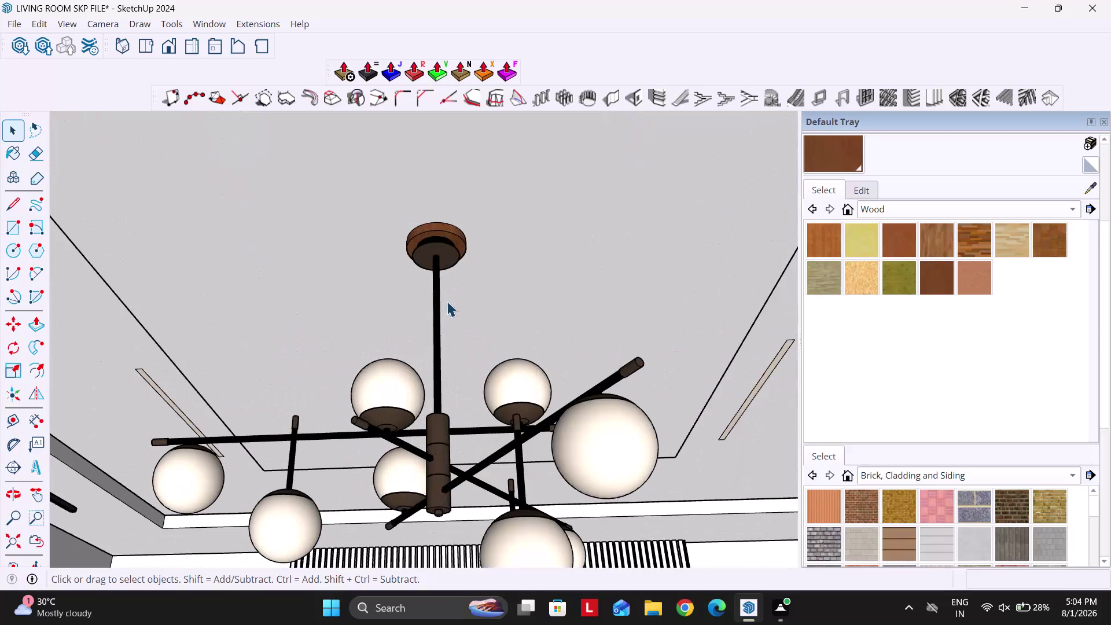
Select the chandelier and zoom out and orbit away from its close-up.
scroll(up, 3)
click(442, 251)
scroll(down, 3)
scroll(up, 3)
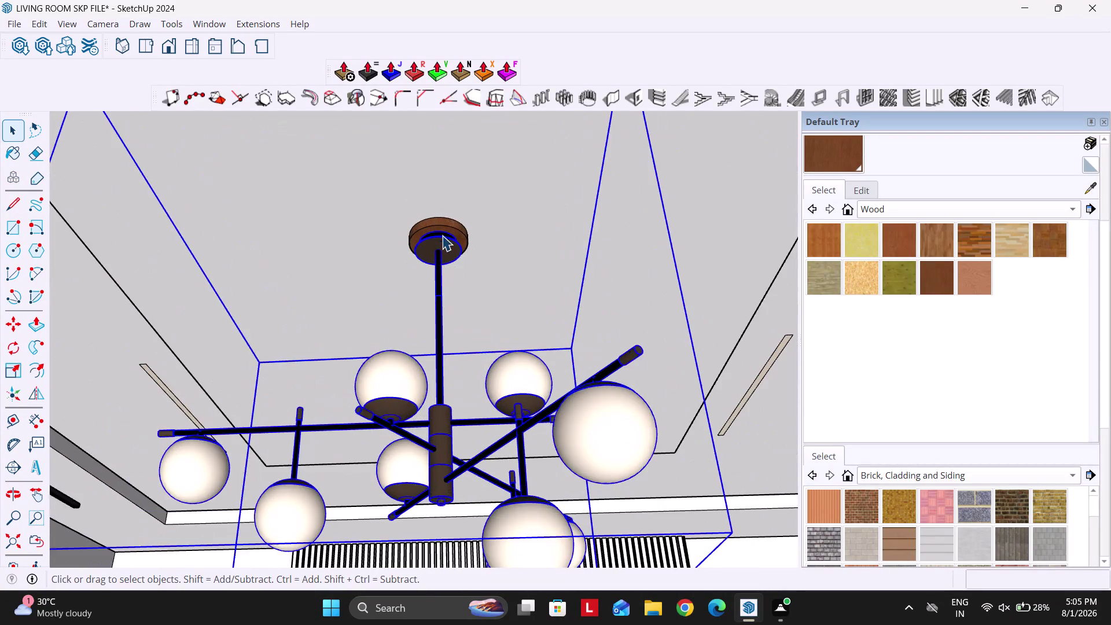
scroll(down, 3)
middle_drag(437, 304, 471, 415)
scroll(down, 3)
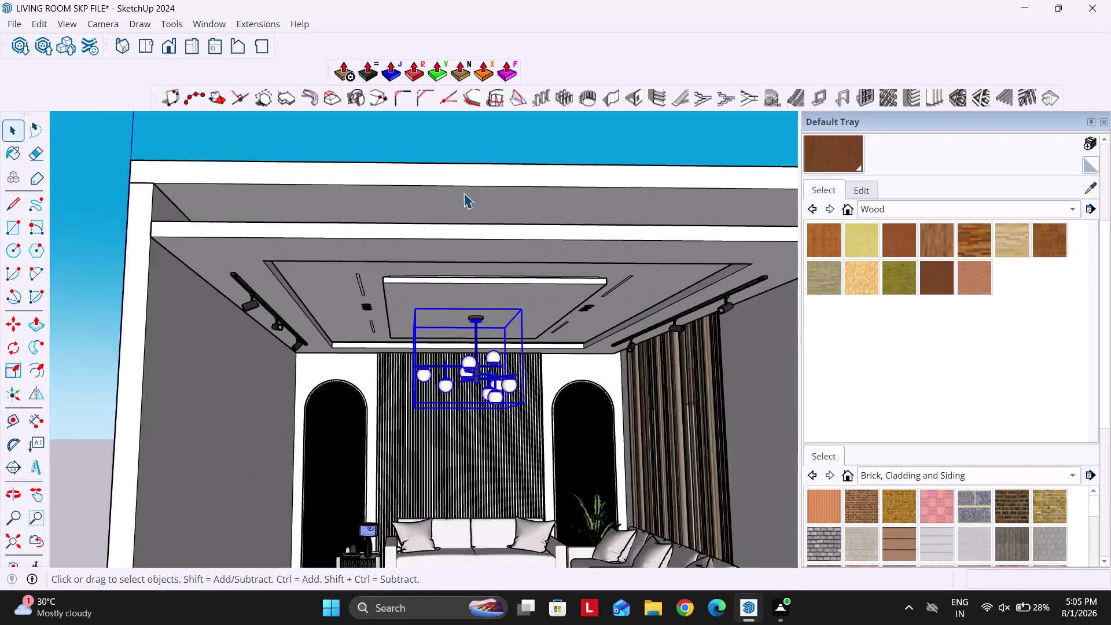
scroll(down, 3)
Orbit to view the whole room from outside and deselect the chandelier.
middle_drag(493, 236, 476, 247)
scroll(up, 3)
scroll(up, 3)
scroll(down, 3)
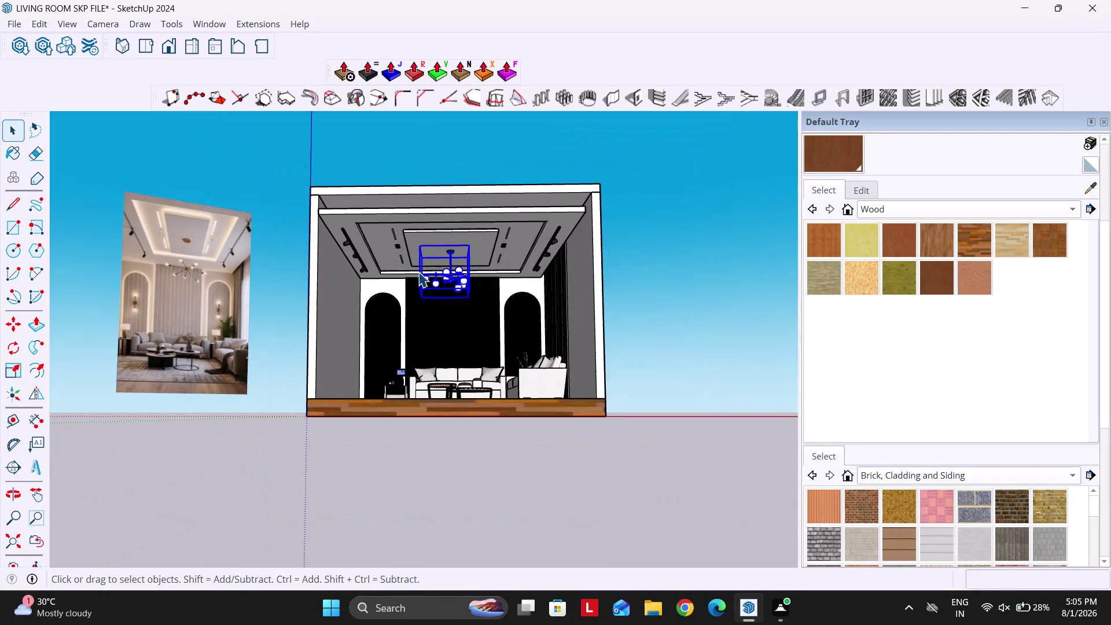
middle_drag(422, 271, 449, 282)
click(668, 259)
scroll(up, 3)
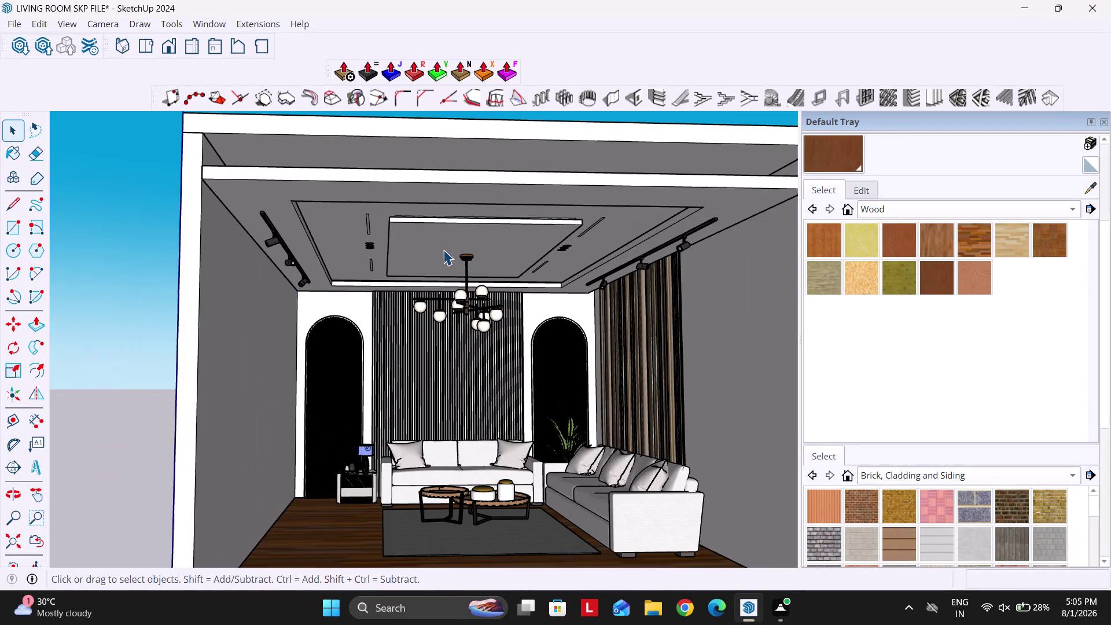
scroll(down, 3)
scroll(down, 3)
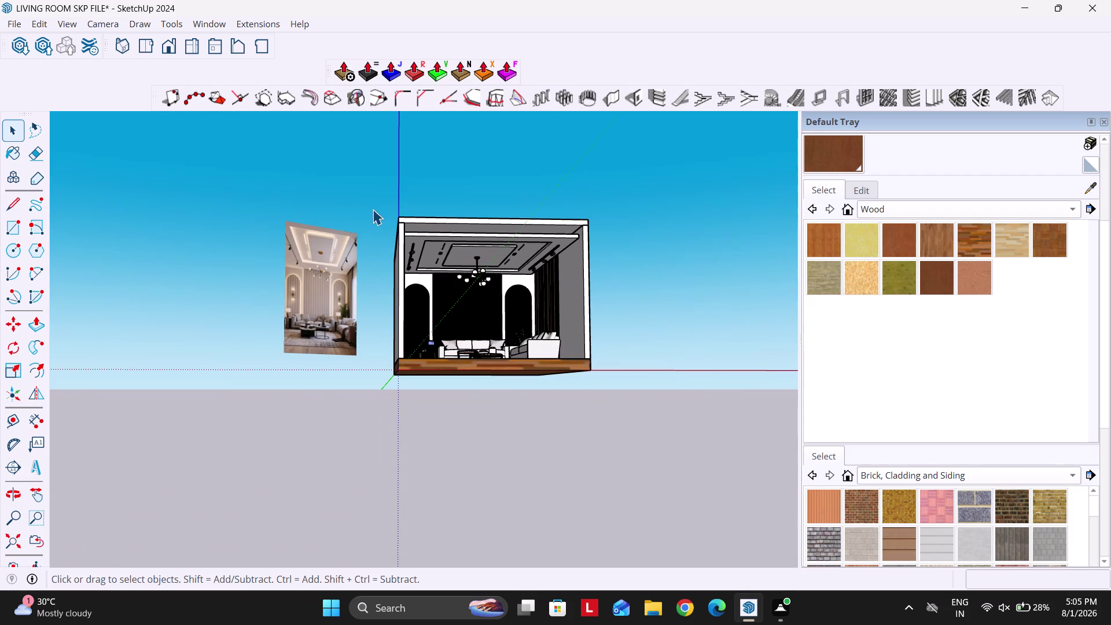
Zoom in toward the living room model beside the reference photo.
drag(373, 208, 382, 374)
drag(382, 373, 395, 376)
scroll(up, 3)
scroll(up, 3)
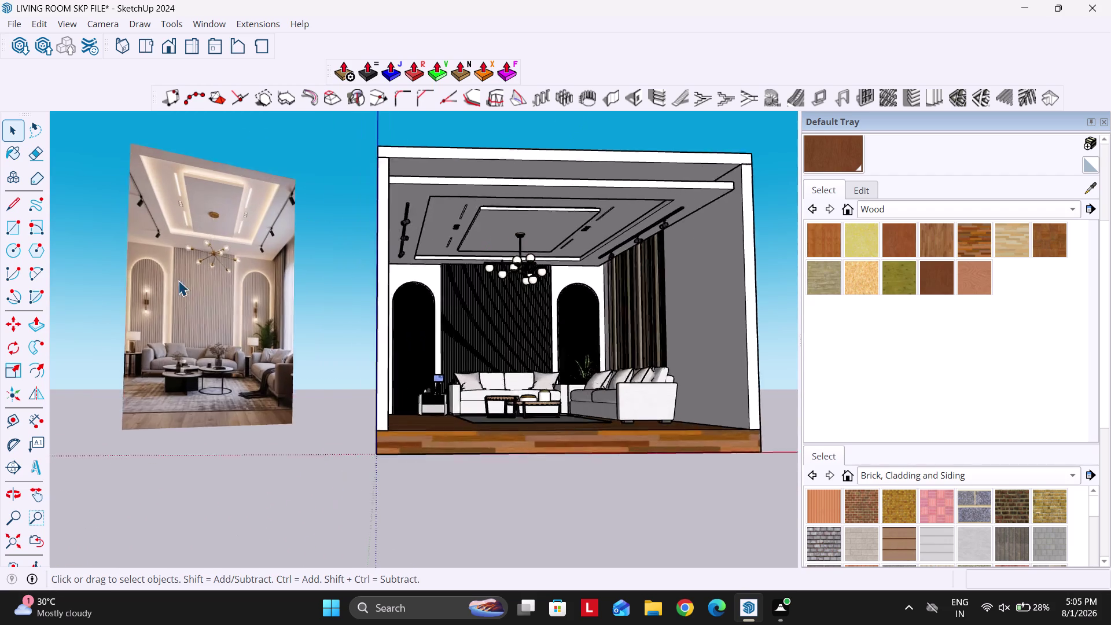
scroll(up, 3)
scroll(up, 3)
scroll(down, 3)
scroll(up, 3)
scroll(down, 3)
Orbit and pan until the room is framed front-on next to the reference image.
middle_drag(549, 292, 545, 290)
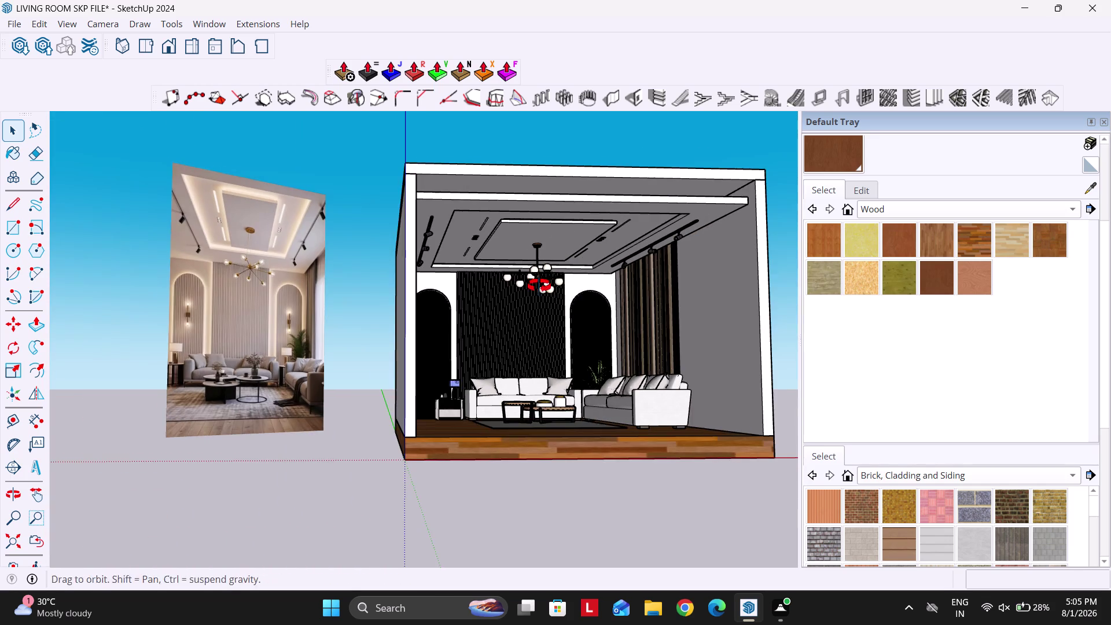
middle_drag(546, 290, 519, 274)
middle_drag(571, 309, 496, 309)
scroll(down, 3)
middle_drag(547, 341, 561, 351)
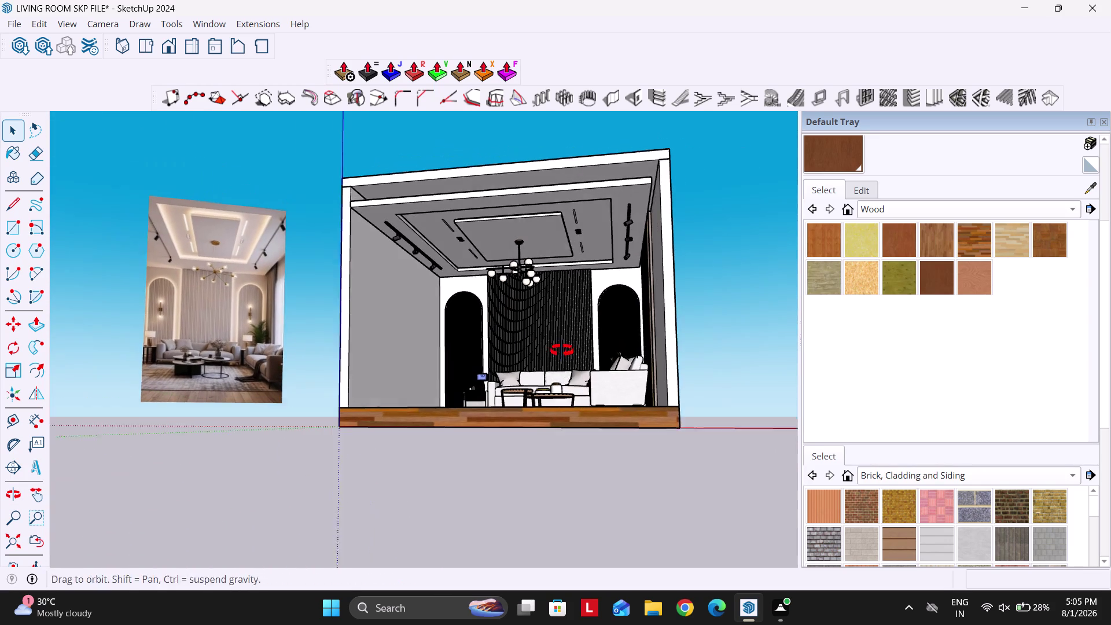
middle_drag(560, 350, 568, 353)
middle_drag(628, 336, 625, 329)
scroll(up, 3)
middle_drag(530, 332, 551, 344)
scroll(down, 3)
middle_drag(580, 337, 572, 337)
scroll(up, 3)
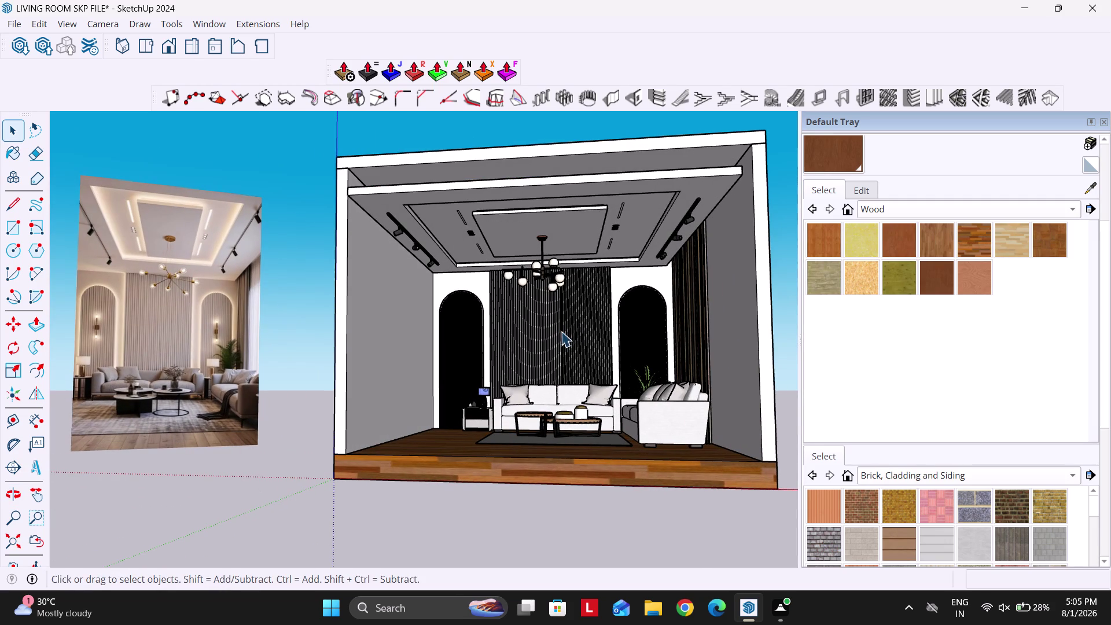
middle_drag(557, 338, 584, 353)
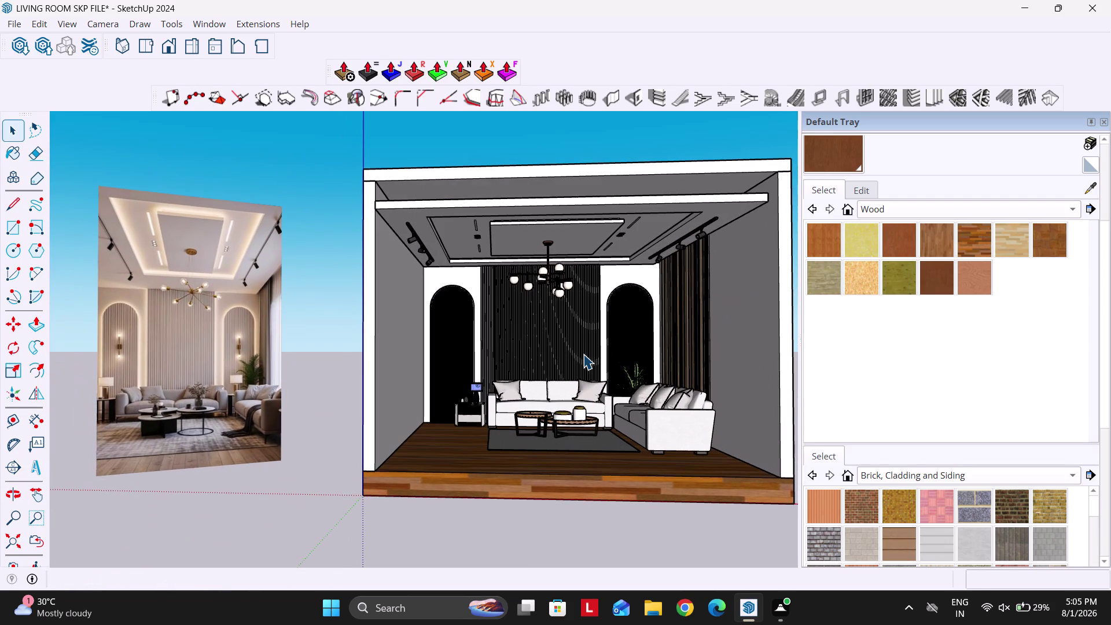